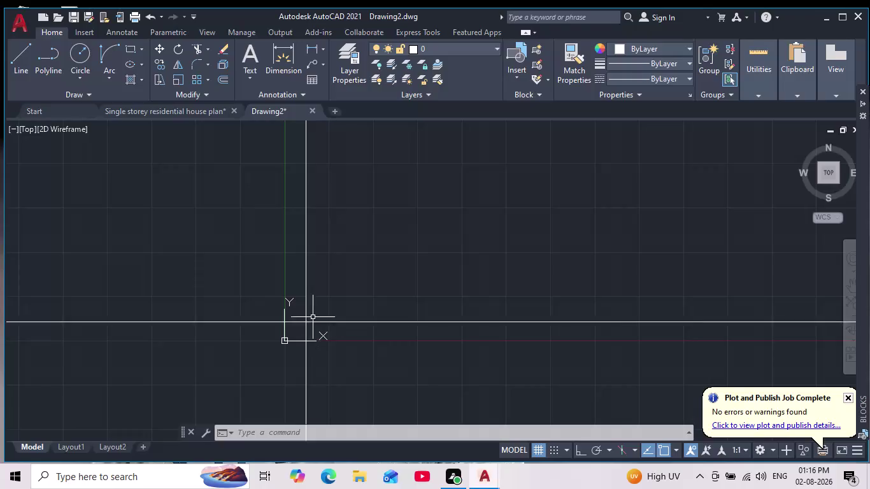
Zoom in on the crossing horizontal and vertical lines in Drawing2.
scroll(up, 3)
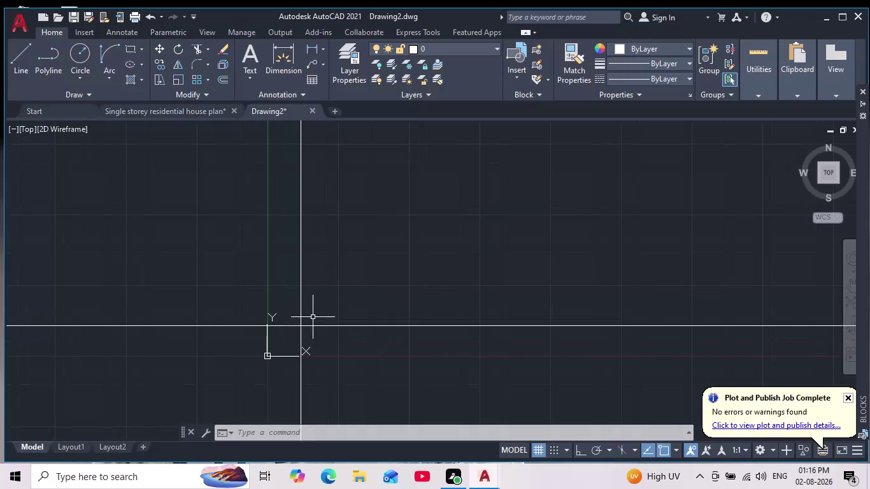
scroll(up, 3)
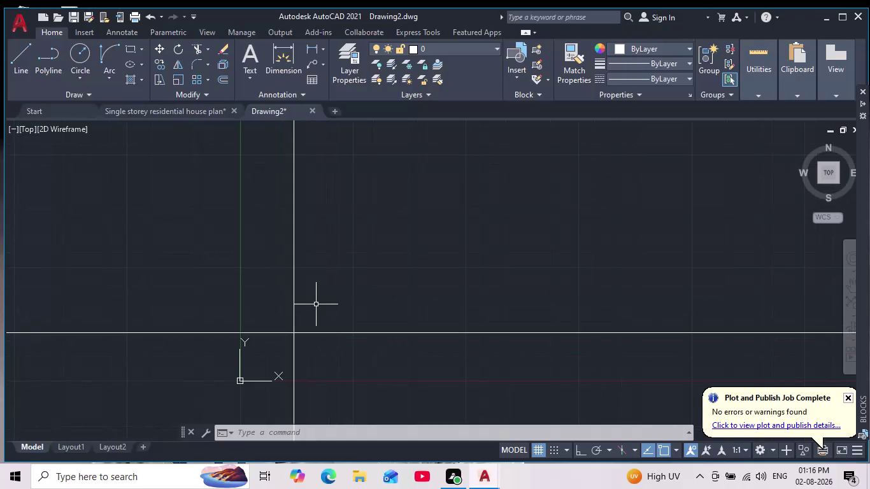
Start OFFSET with an offset distance of 230 units.
key(o)
key(Return)
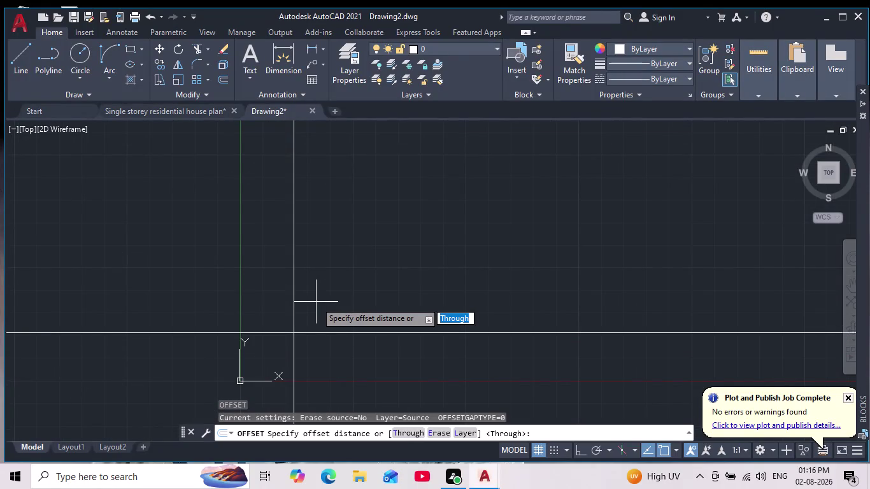
key(1)
key(BackSpace)
text(230)
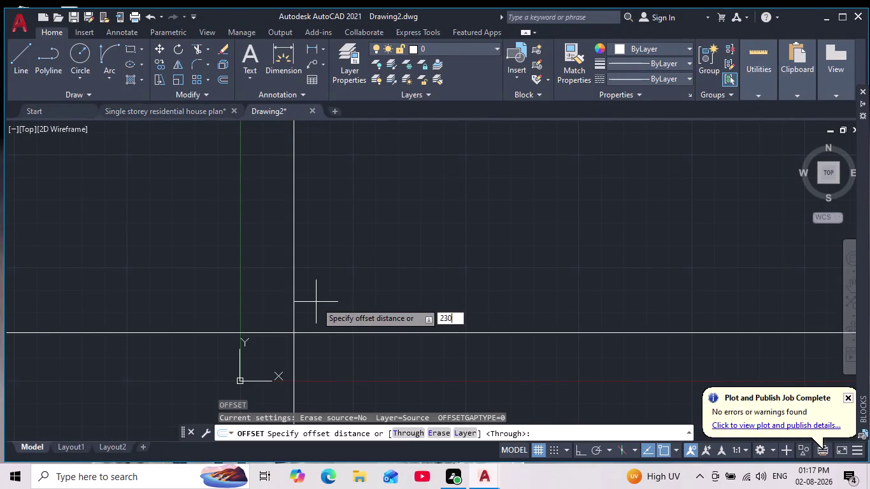
key(Return)
Offset the horizontal line upward and the vertical line sideways by 230.
click(475, 332)
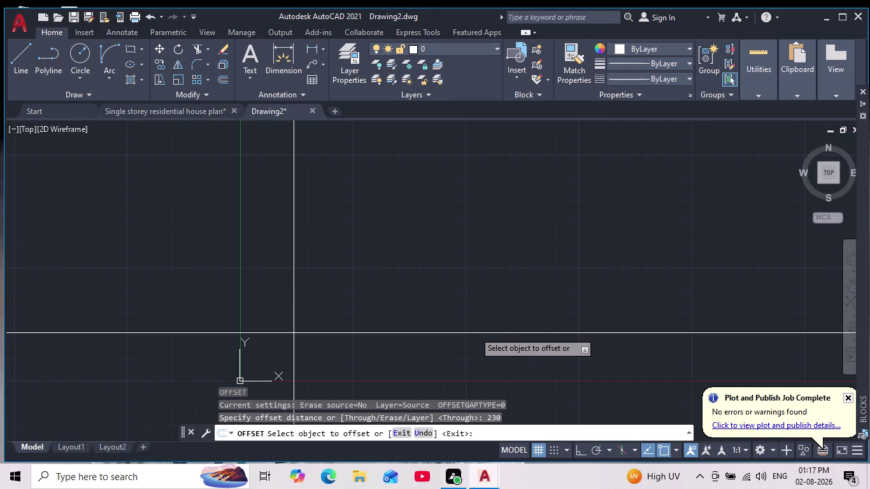
click(469, 311)
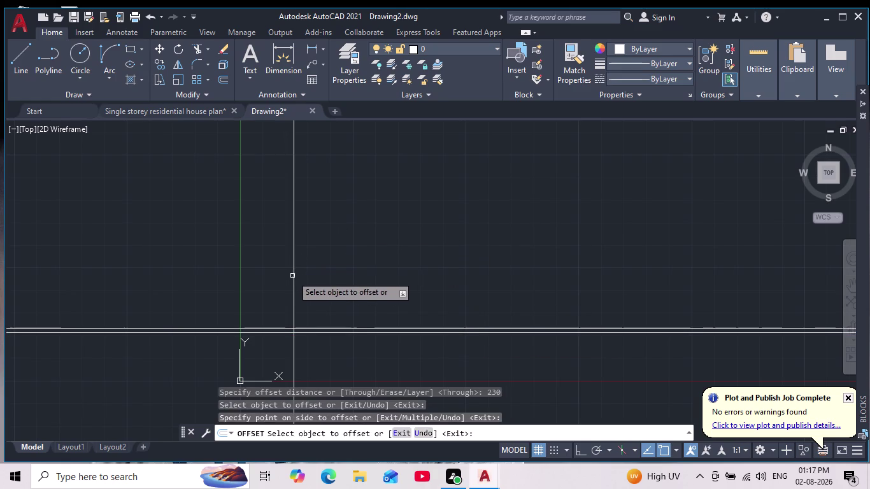
click(294, 278)
click(340, 275)
Inspect the doubled lines and end the Offset command.
scroll(down, 3)
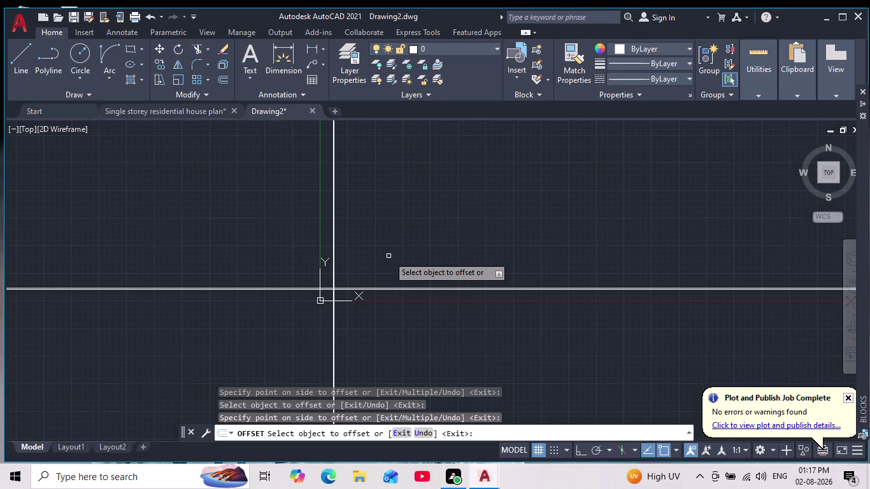
scroll(up, 3)
middle_drag(384, 266, 368, 284)
scroll(up, 3)
scroll(down, 3)
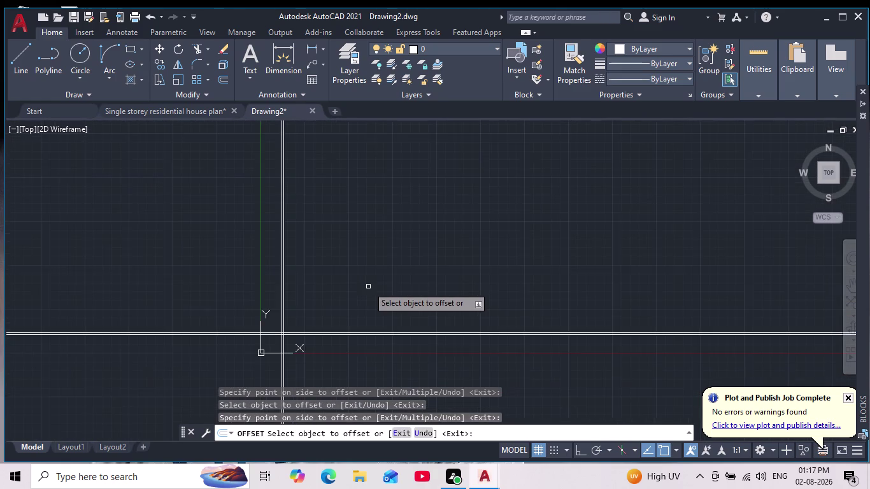
scroll(up, 3)
scroll(down, 3)
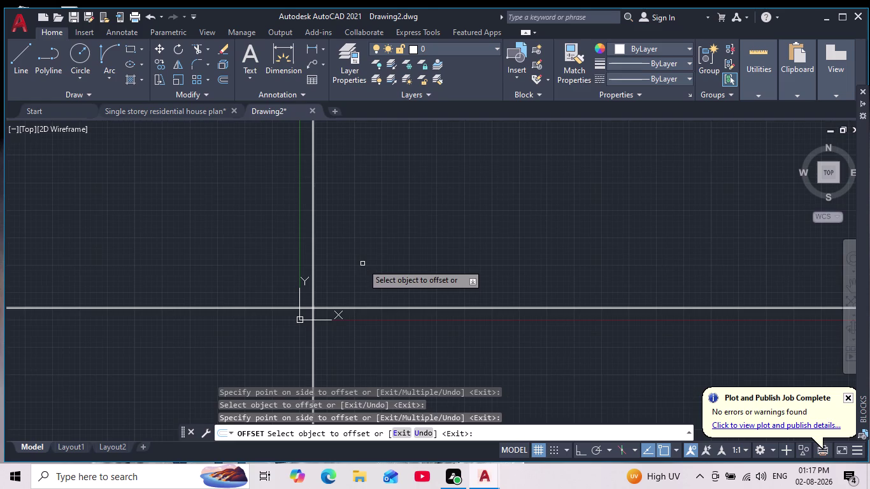
scroll(up, 3)
key(Escape)
key(Escape)
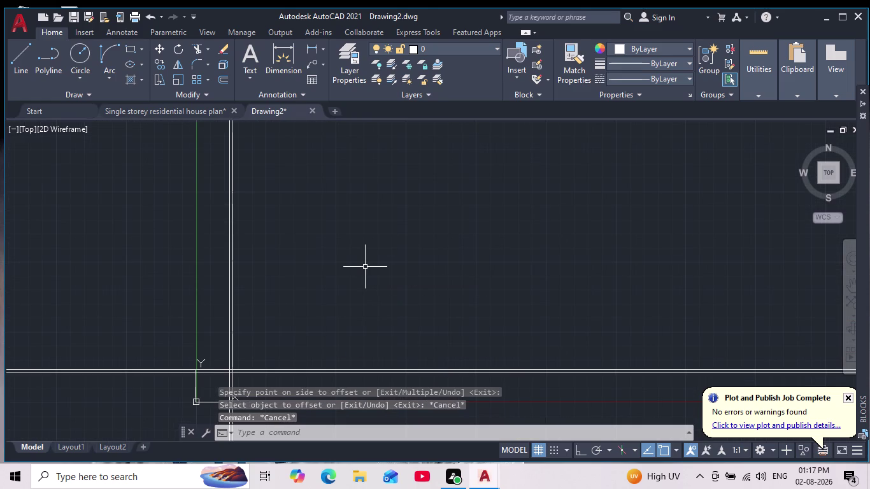